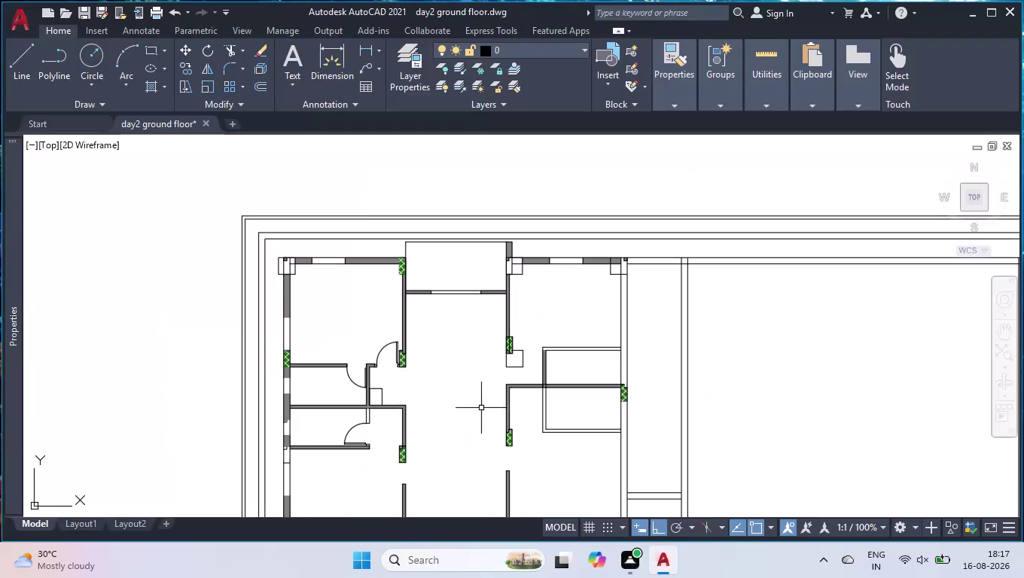
Trim the wall line segment crossing the green cross-hatched column block.
scroll(up, 3)
scroll(up, 3)
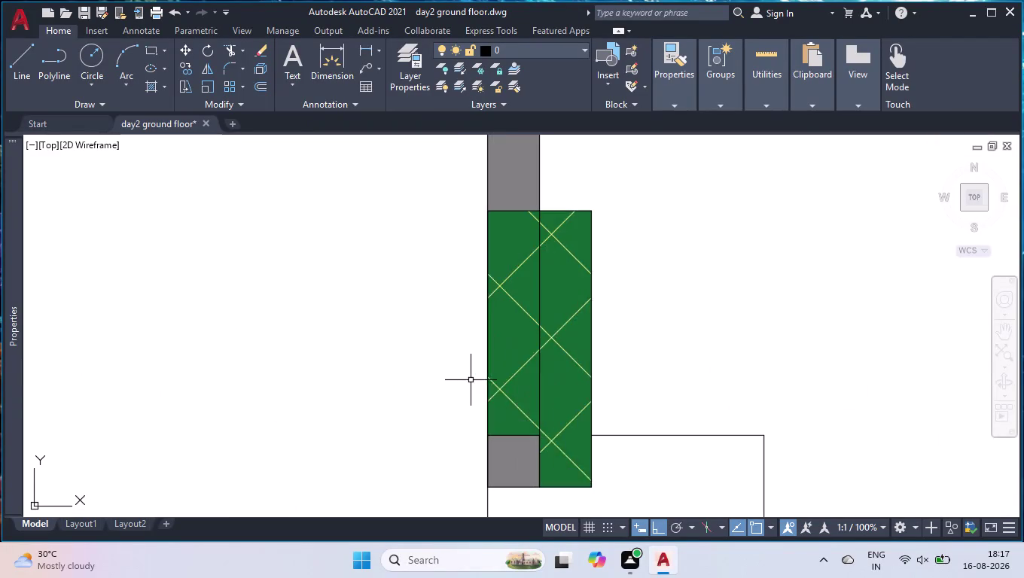
text(tr)
key(Return)
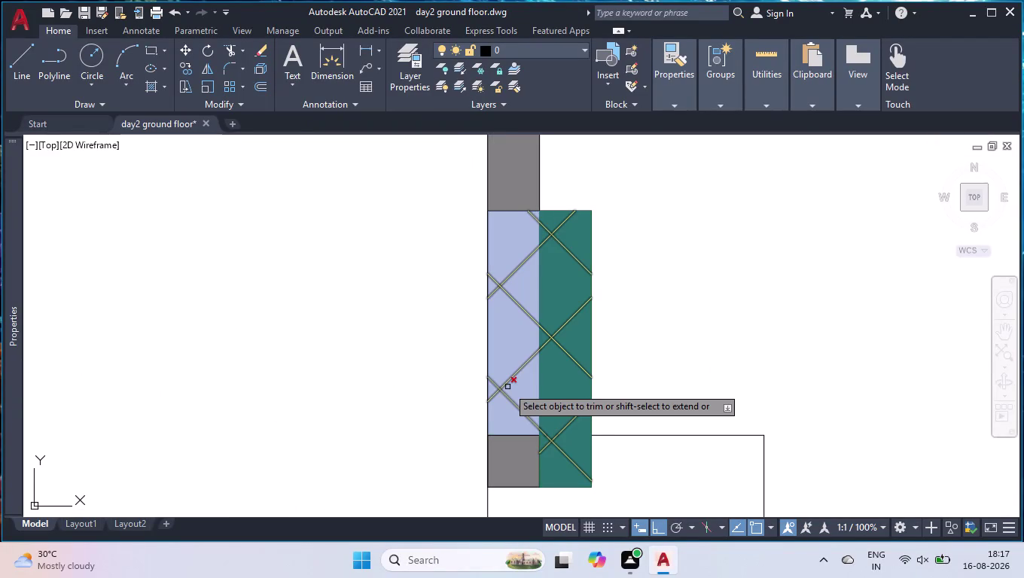
click(539, 307)
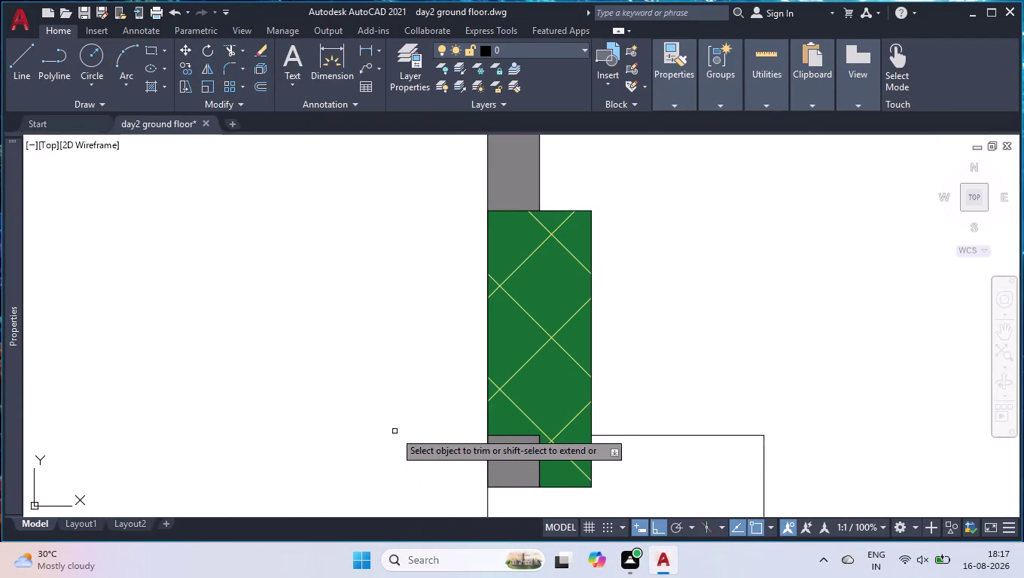
key(Return)
scroll(down, 3)
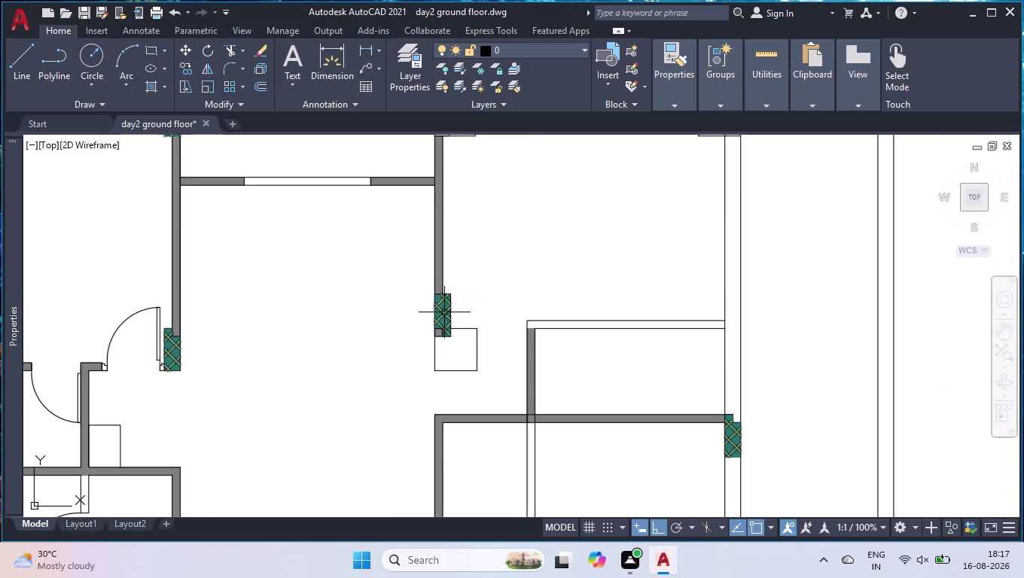
scroll(down, 3)
scroll(up, 3)
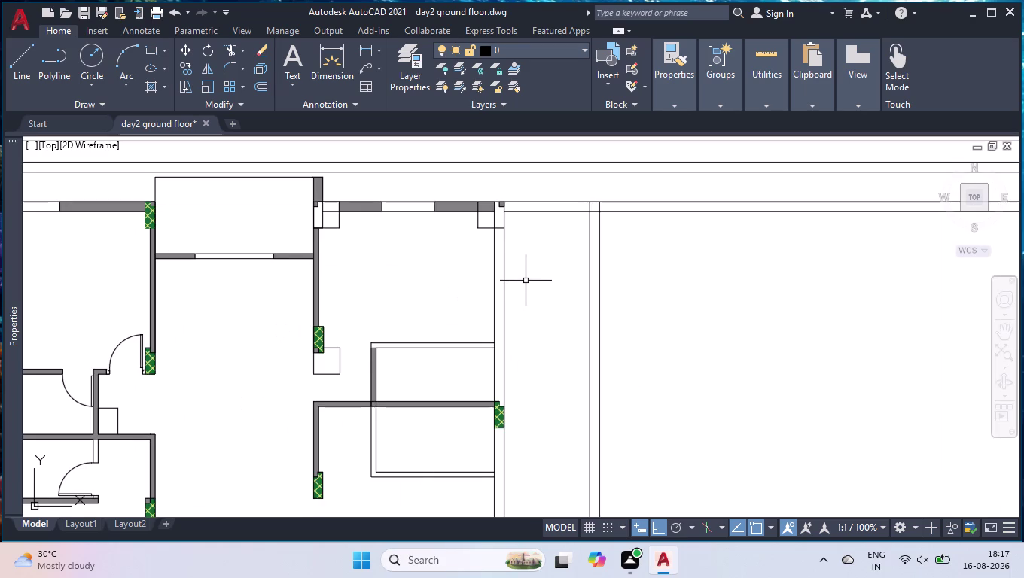